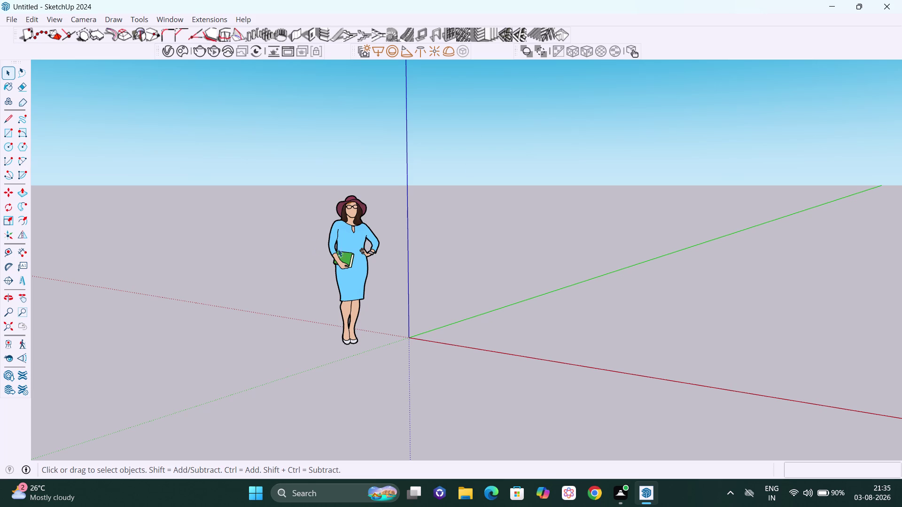
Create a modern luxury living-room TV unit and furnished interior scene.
Delete the default person figure from the scene.
click(358, 244)
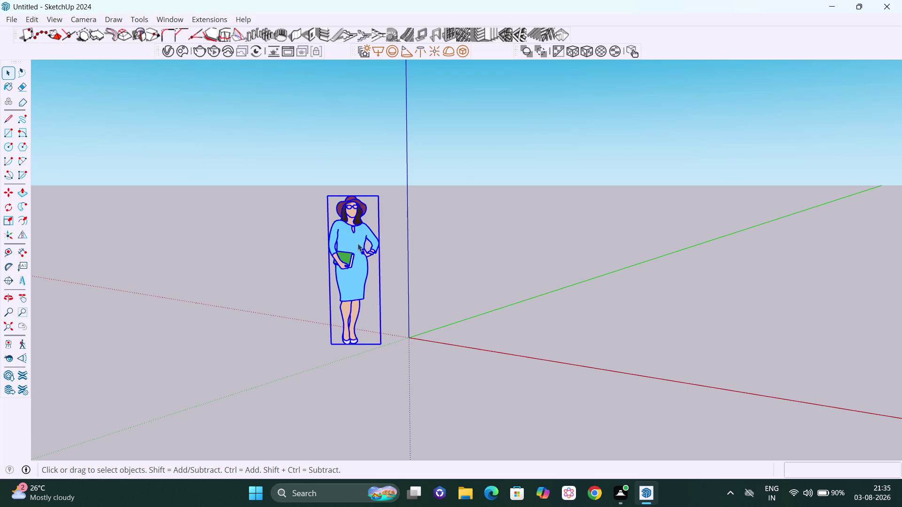
key(Delete)
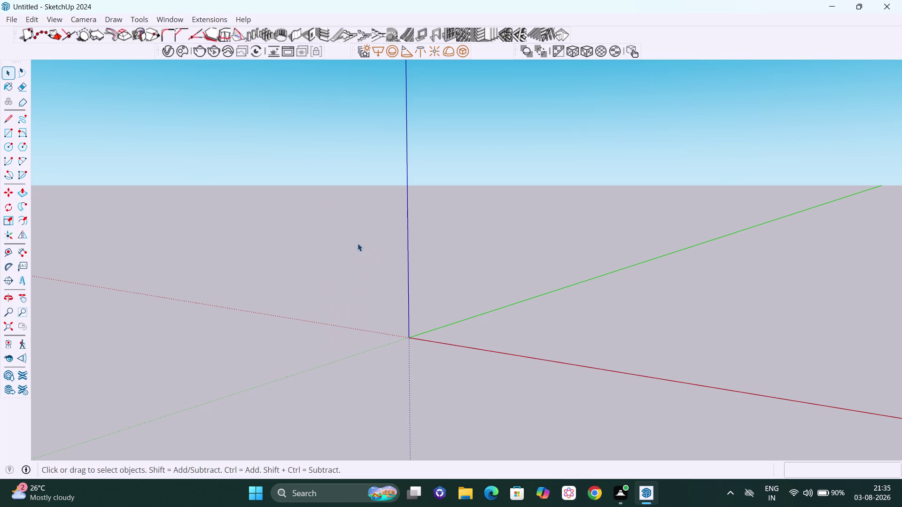
scroll(down, 3)
scroll(down, 3)
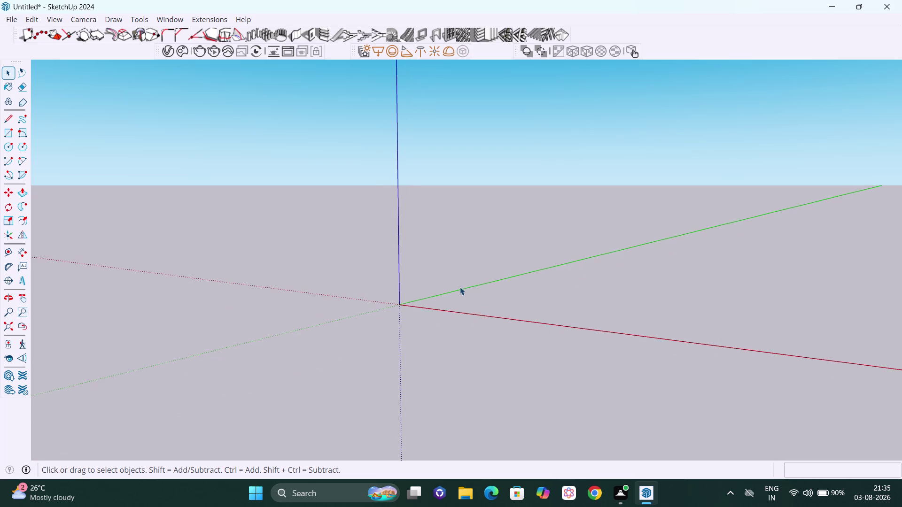
Orbit and pan the view so the axes origin sits near the lower left.
middle_drag(460, 287, 521, 302)
key(h)
drag(561, 288, 258, 283)
scroll(down, 3)
middle_drag(317, 324, 355, 332)
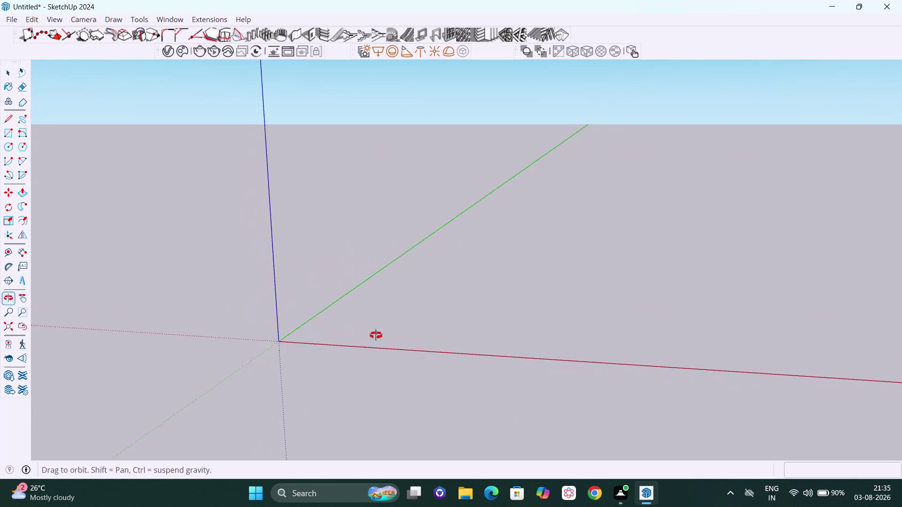
middle_drag(355, 333, 360, 334)
drag(444, 326, 260, 345)
scroll(down, 3)
middle_drag(263, 354, 296, 358)
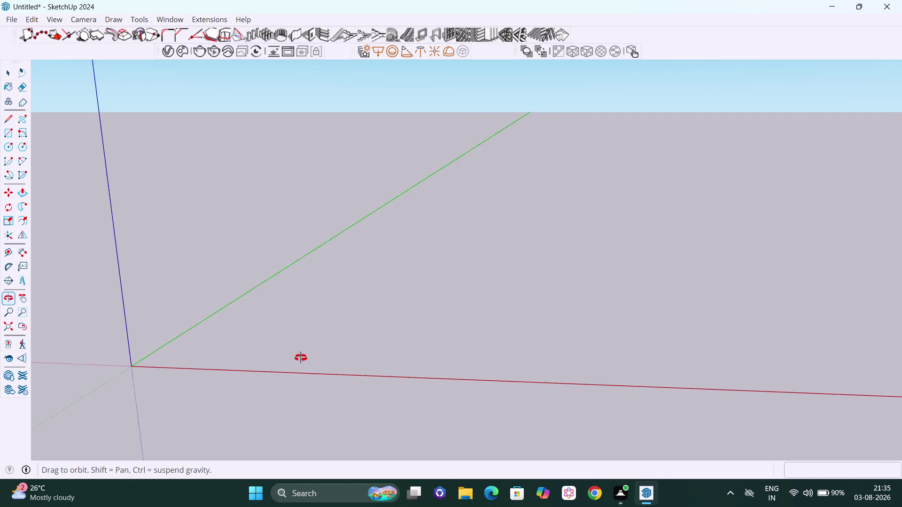
middle_drag(295, 357, 352, 343)
drag(336, 323, 319, 357)
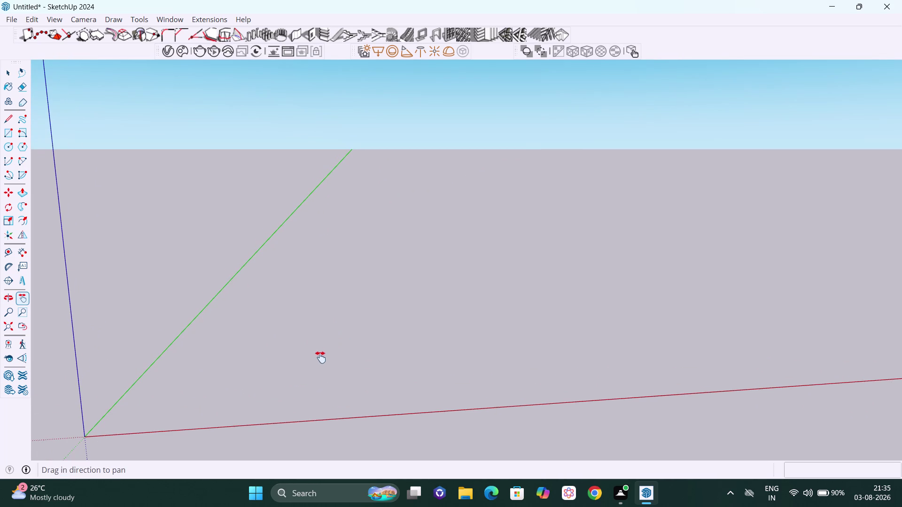
middle_drag(321, 357, 321, 318)
drag(321, 309, 309, 332)
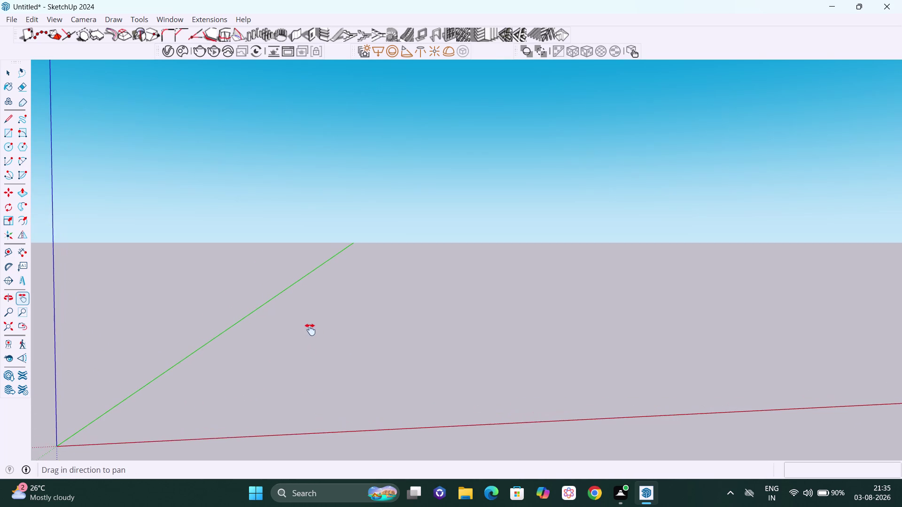
middle_drag(310, 329, 273, 311)
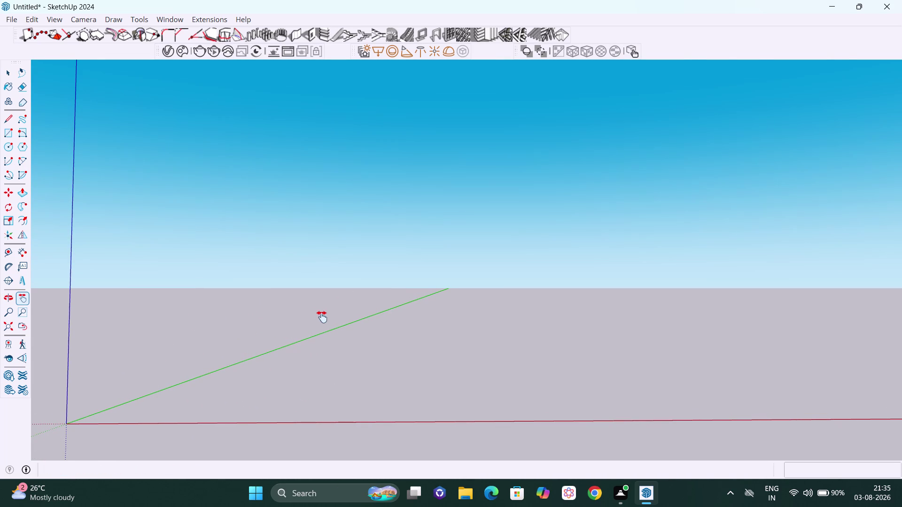
key(space)
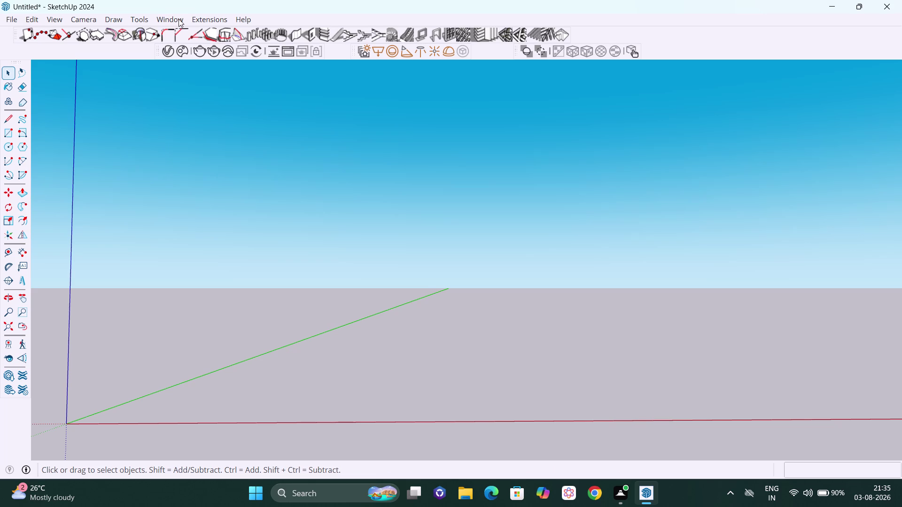
In Model Info Units, choose Decimal format, Millimeters length and a display precision, then close it.
click(178, 19)
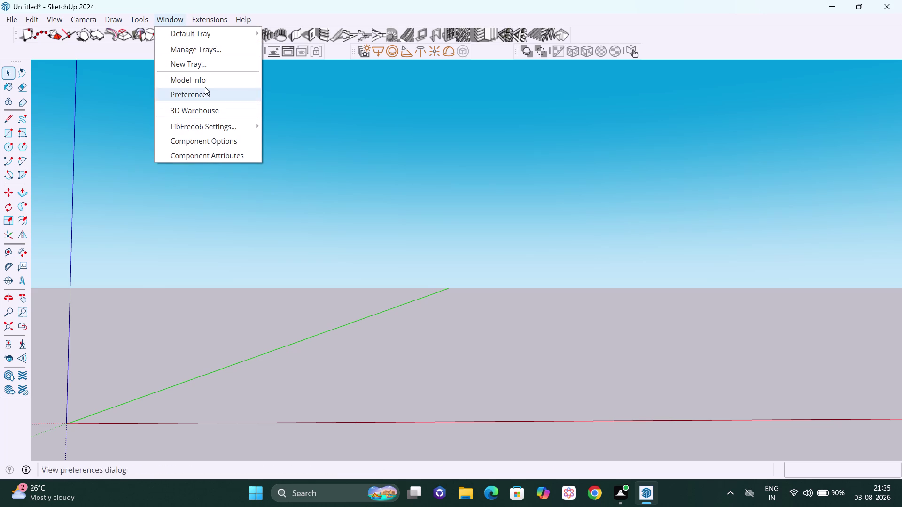
click(205, 85)
click(348, 238)
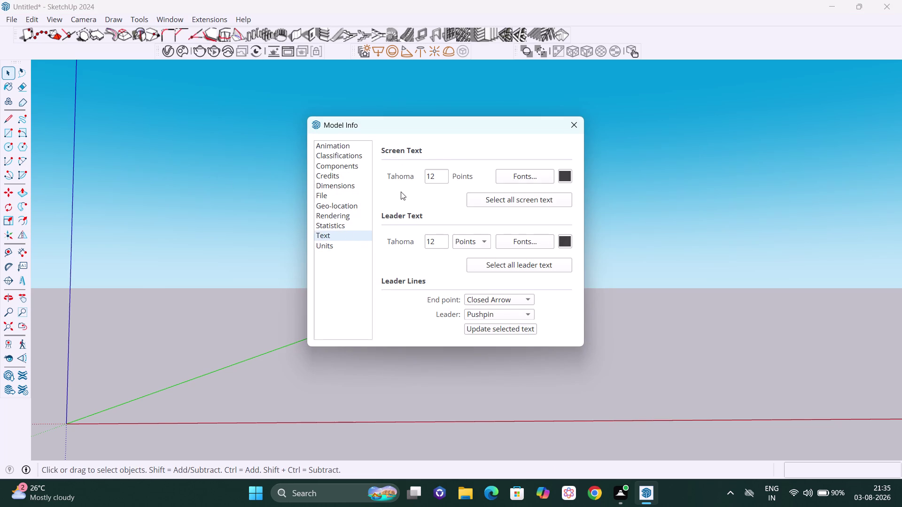
click(345, 245)
click(413, 176)
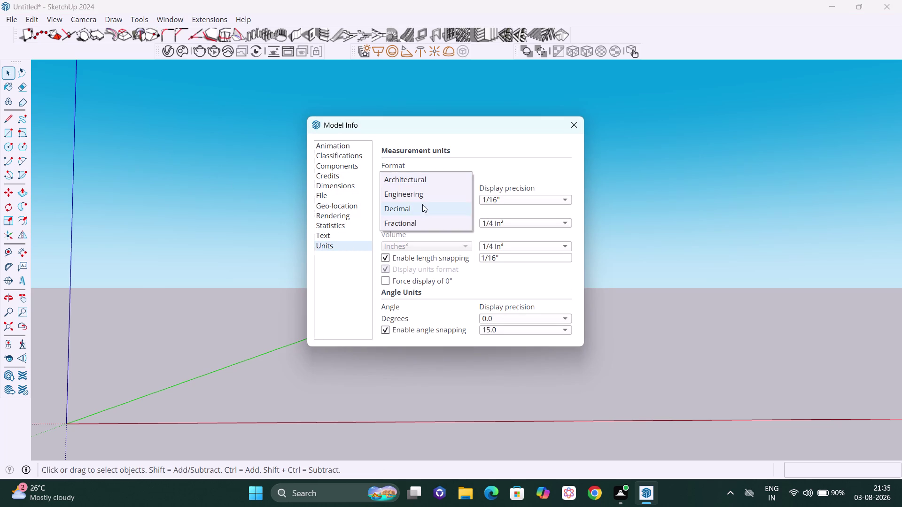
click(416, 210)
click(426, 203)
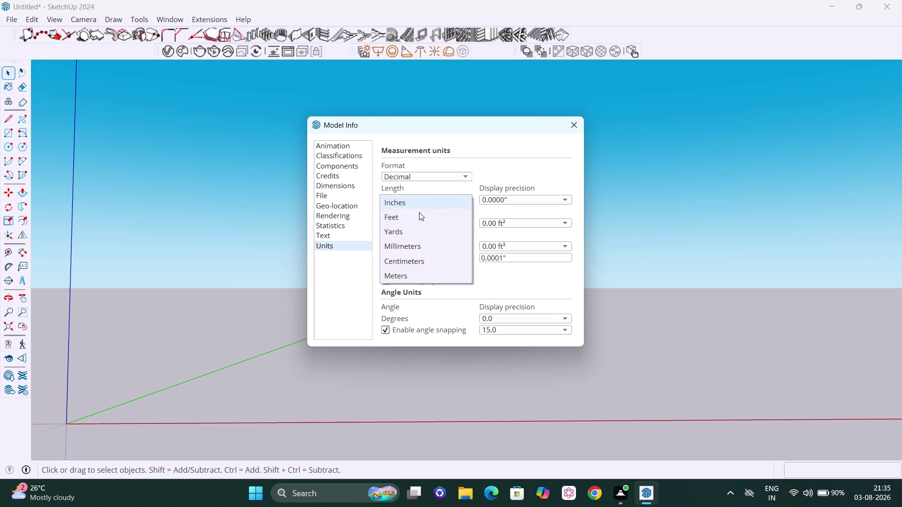
click(419, 245)
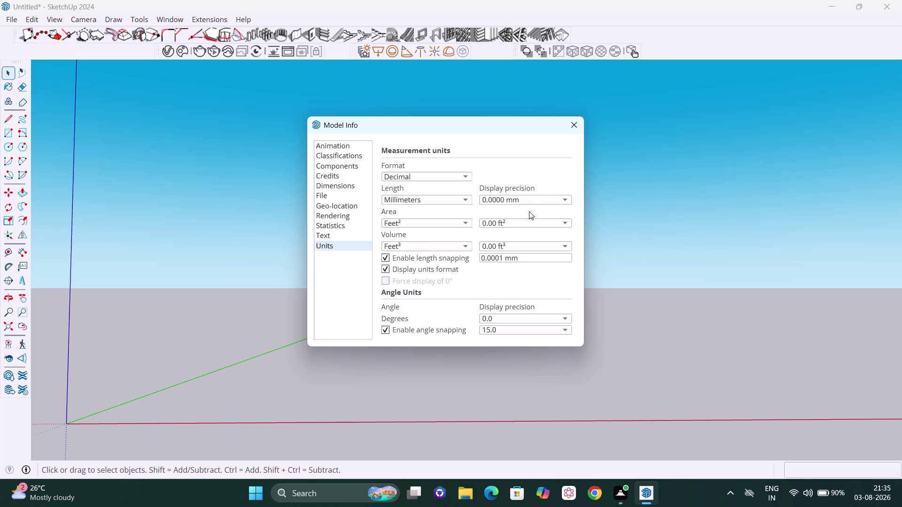
click(543, 197)
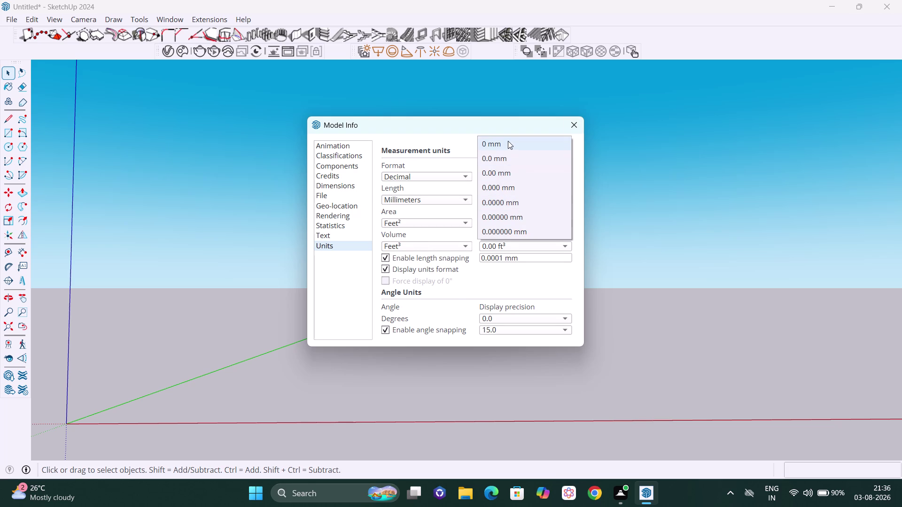
click(507, 140)
click(577, 121)
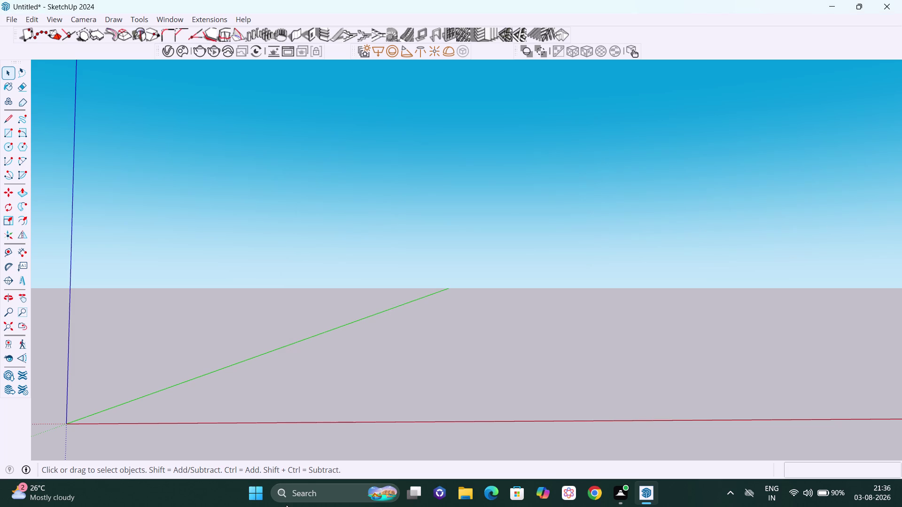
Draw a rectangle from a clicked corner, entering 4500,3000 as its size.
key(r)
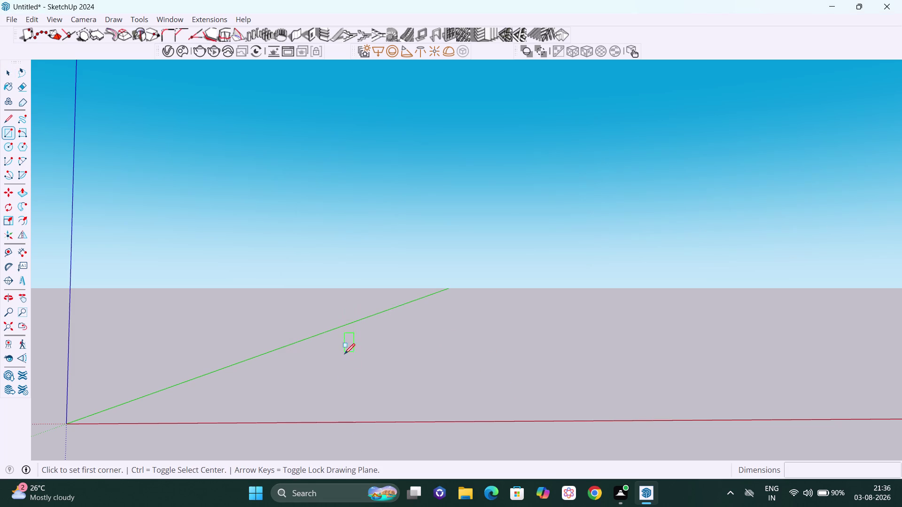
click(335, 407)
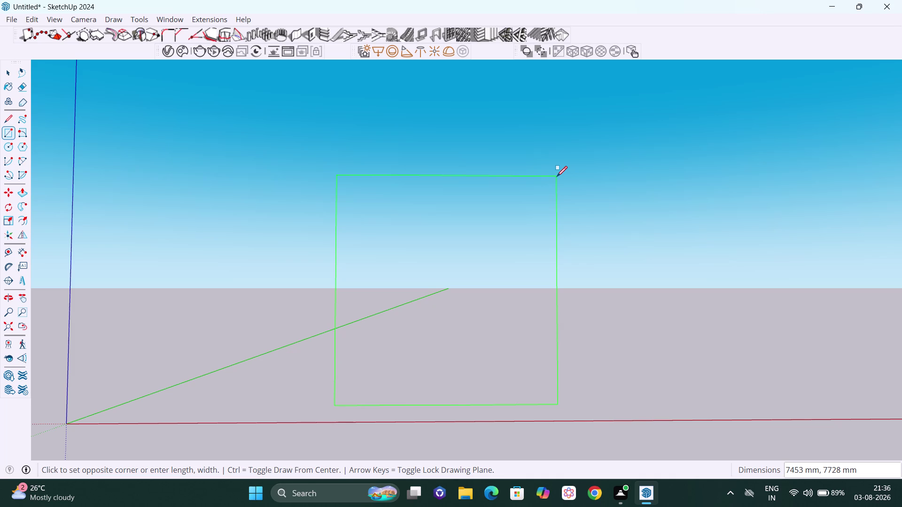
text(4500)
text(,)
text(3000)
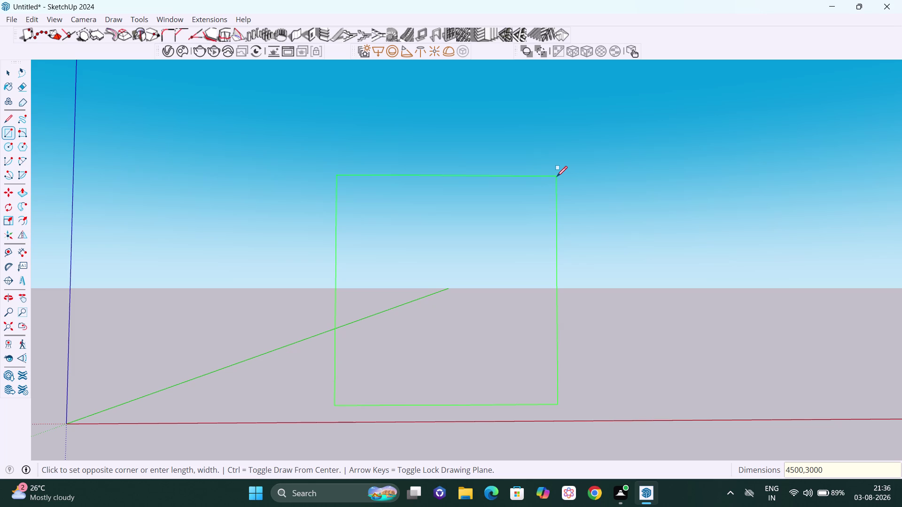
key(Return)
scroll(up, 3)
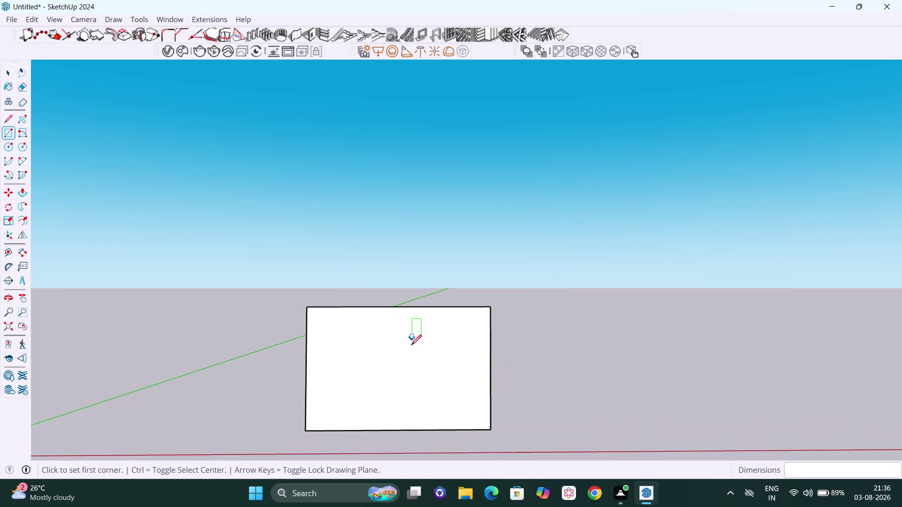
Orbit around the rectangle and return to the Select tool.
scroll(up, 3)
scroll(down, 3)
scroll(down, 3)
middle_drag(426, 370, 448, 379)
scroll(up, 3)
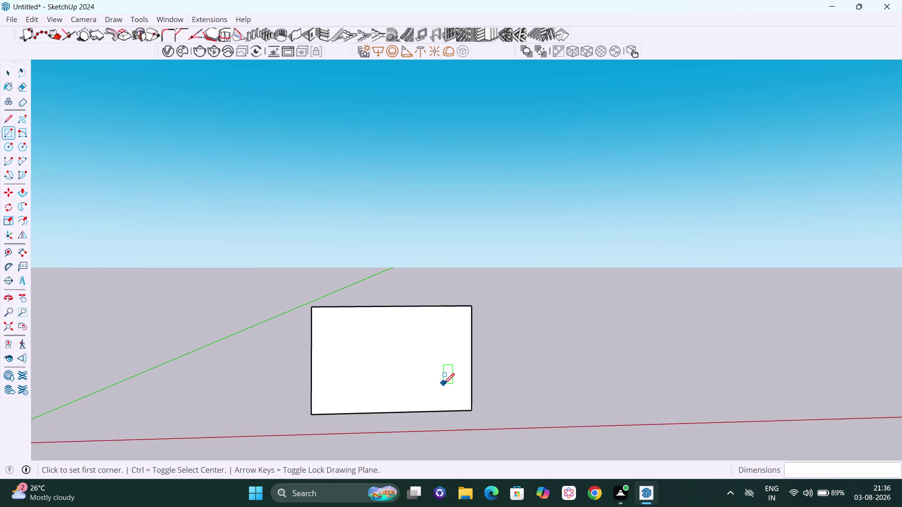
key(space)
scroll(up, 3)
scroll(up, 3)
scroll(down, 3)
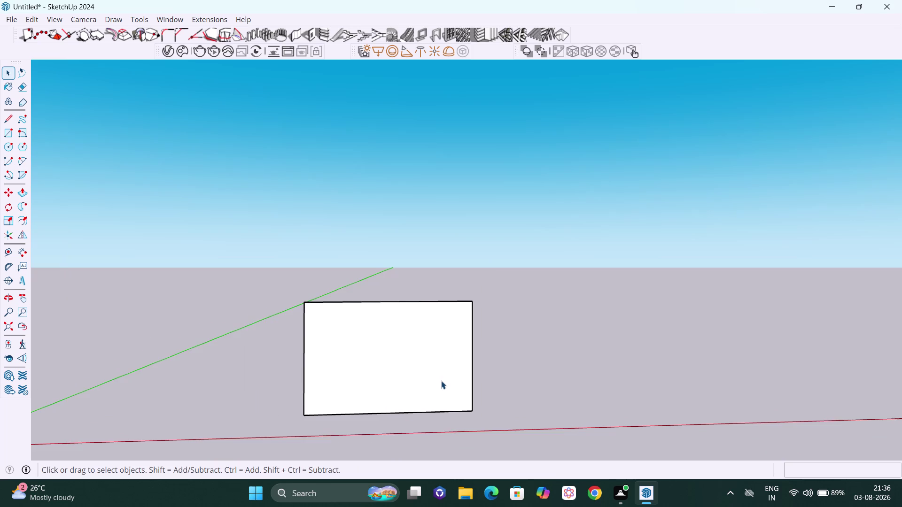
Orbit to view the rectangle edge-on, then undo it with Ctrl+Z to remove it.
middle_drag(441, 381, 204, 348)
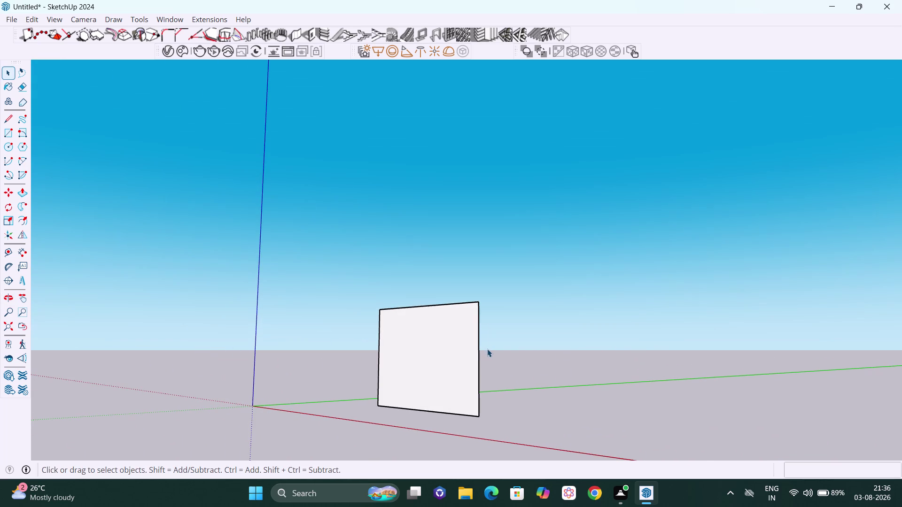
scroll(down, 3)
middle_drag(486, 347, 484, 433)
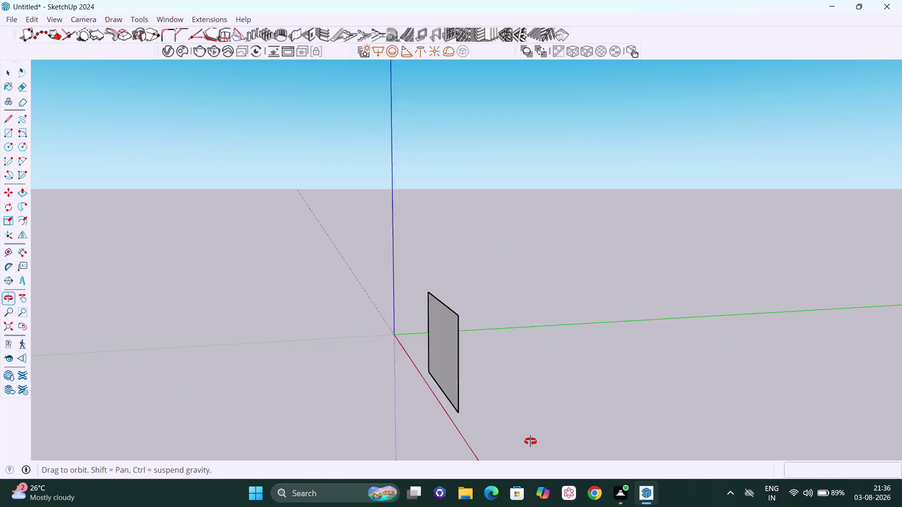
middle_drag(484, 433, 660, 406)
middle_click(661, 406)
scroll(down, 3)
middle_drag(549, 398, 509, 396)
scroll(up, 3)
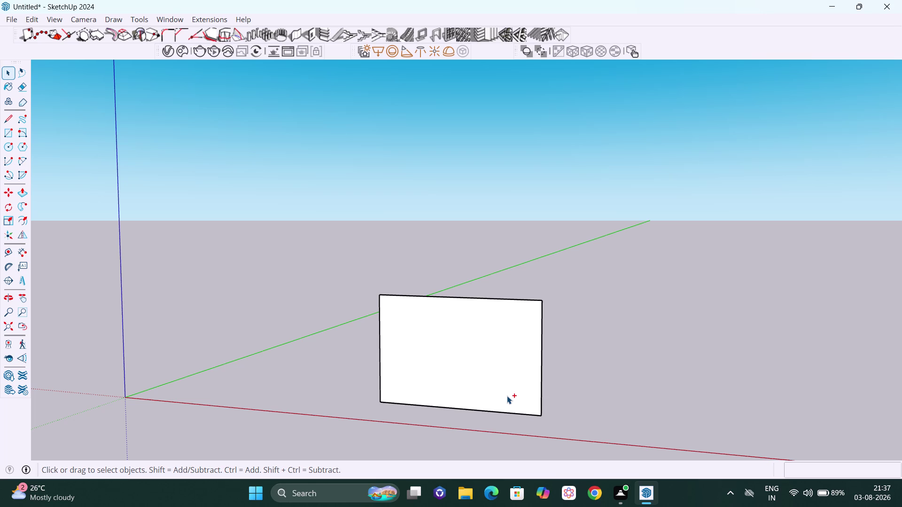
key(ctrl+z)
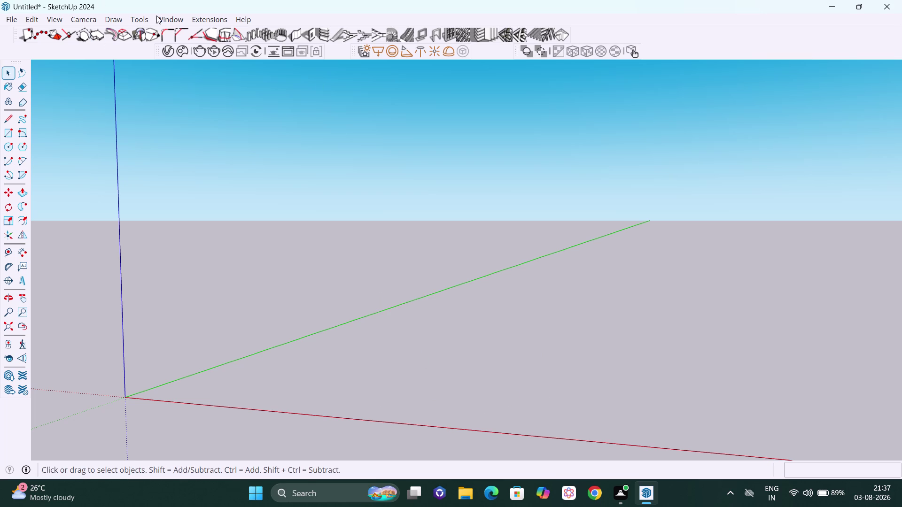
Change the model's length unit to Feet in Model Info.
click(159, 17)
click(193, 84)
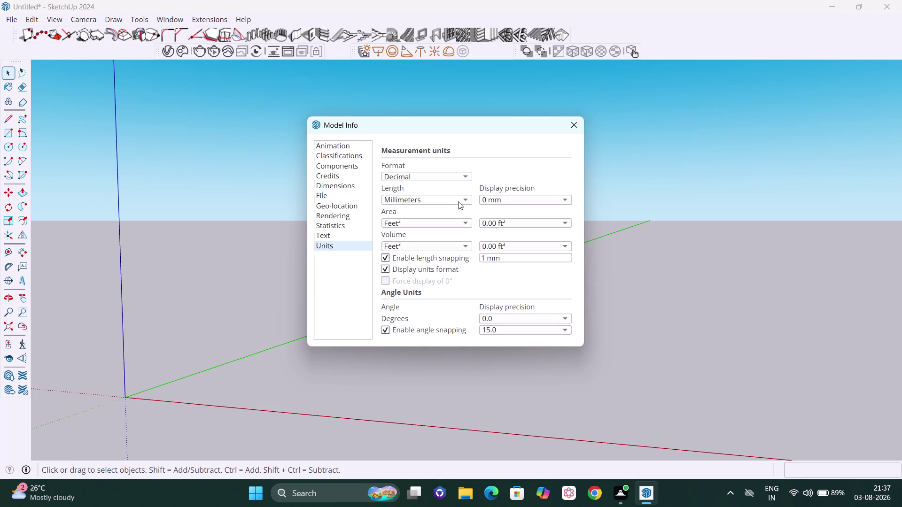
click(458, 202)
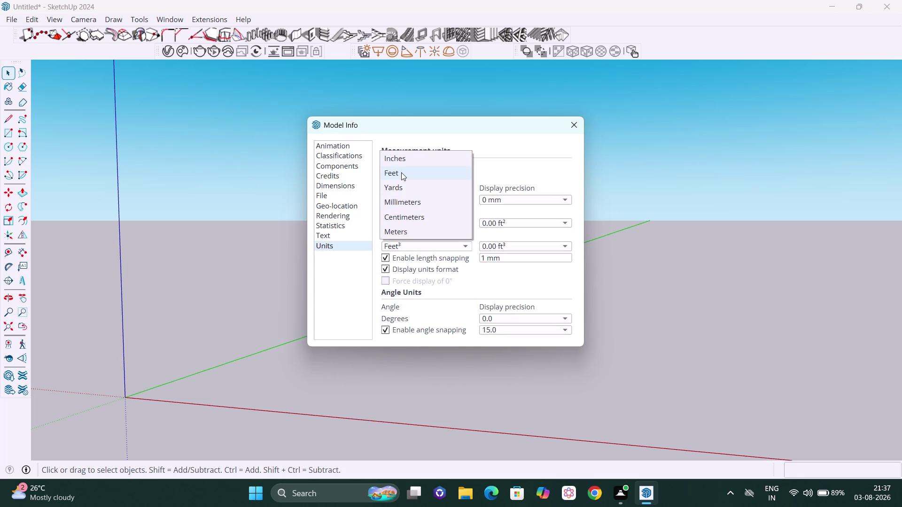
click(402, 172)
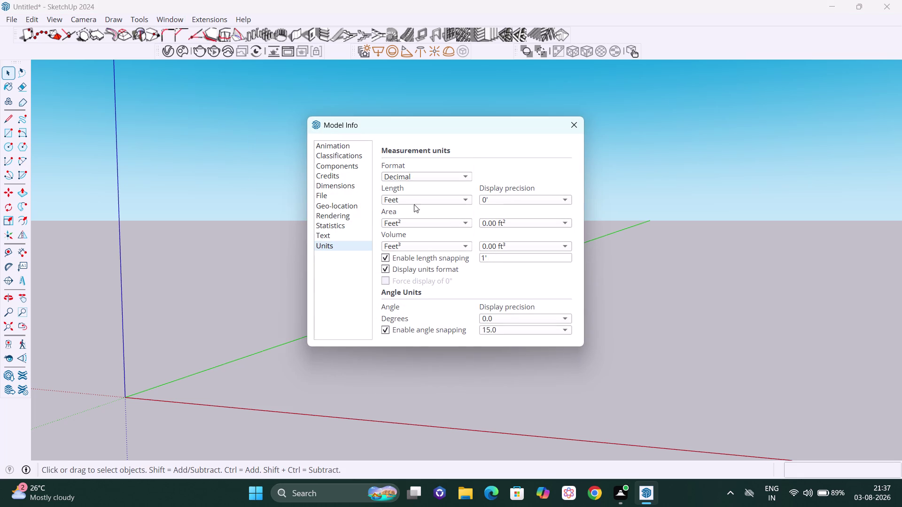
click(574, 128)
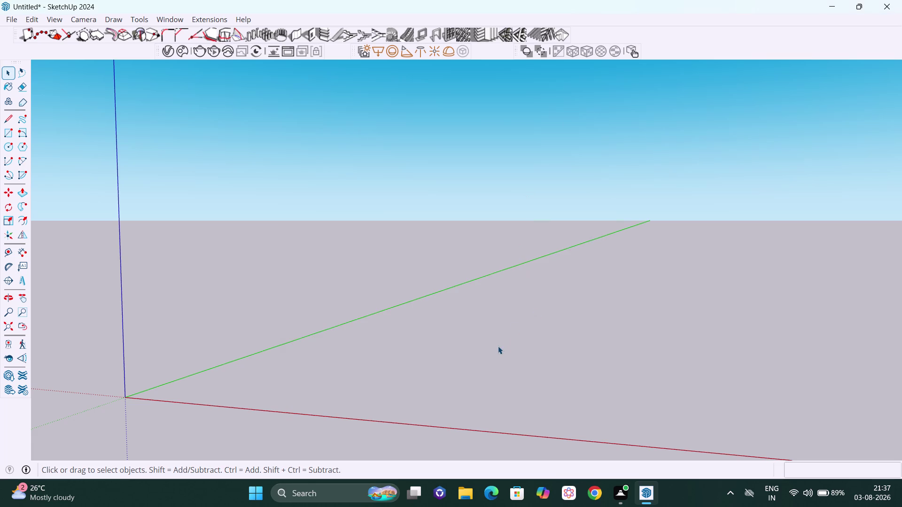
Place the first corner of a new rectangle.
scroll(down, 3)
middle_drag(528, 362, 579, 367)
key(r)
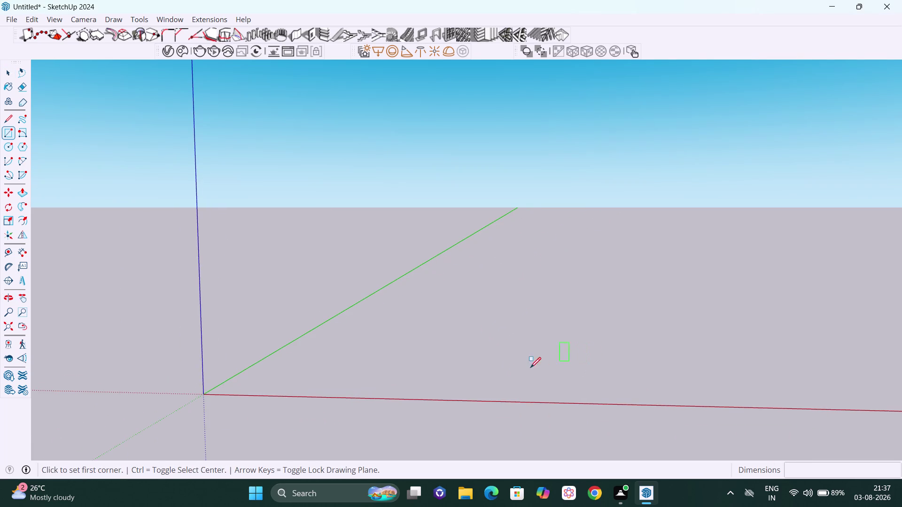
click(460, 386)
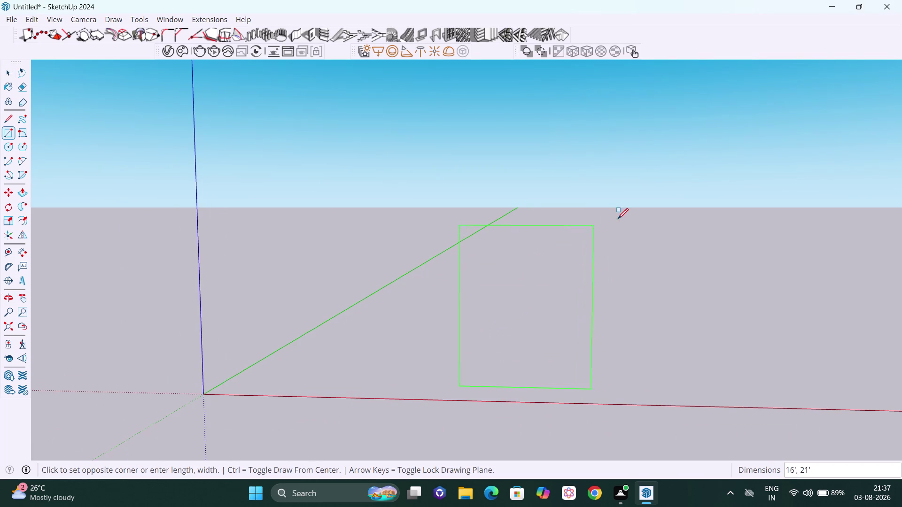